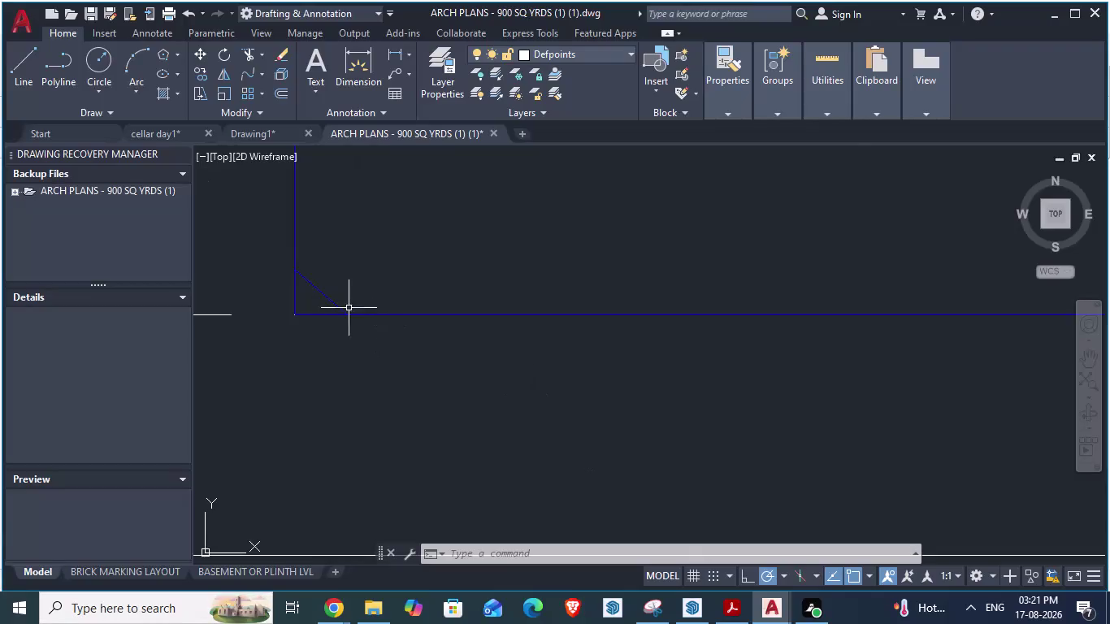
Zoom in and out to frame the boundary wall's lower-left corner.
scroll(down, 3)
scroll(down, 3)
scroll(up, 3)
scroll(down, 3)
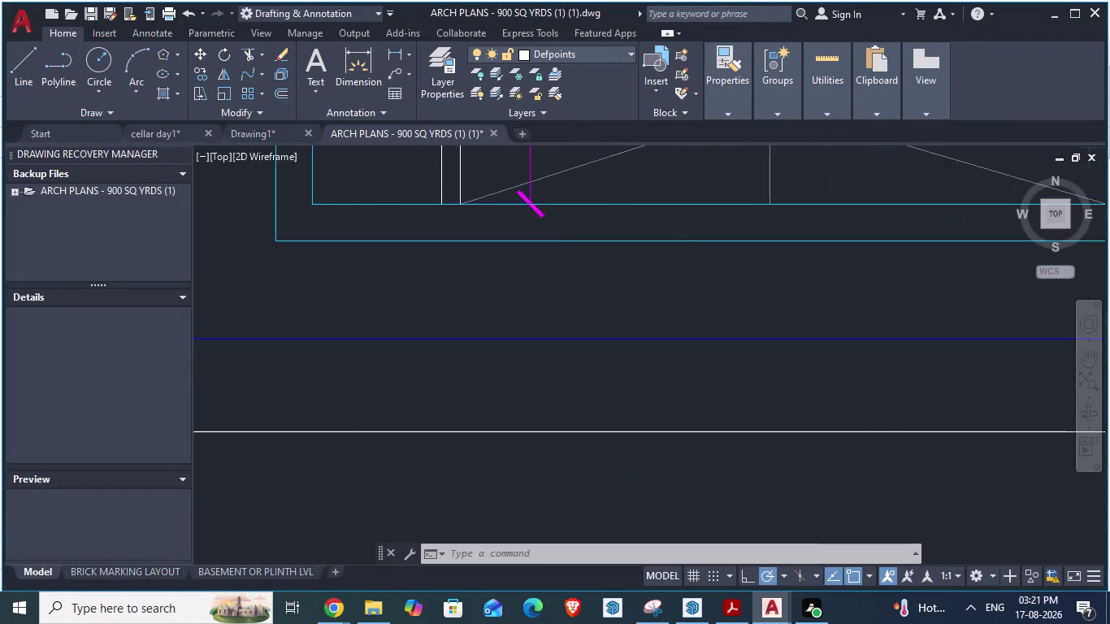
scroll(down, 3)
scroll(up, 3)
scroll(up, 3)
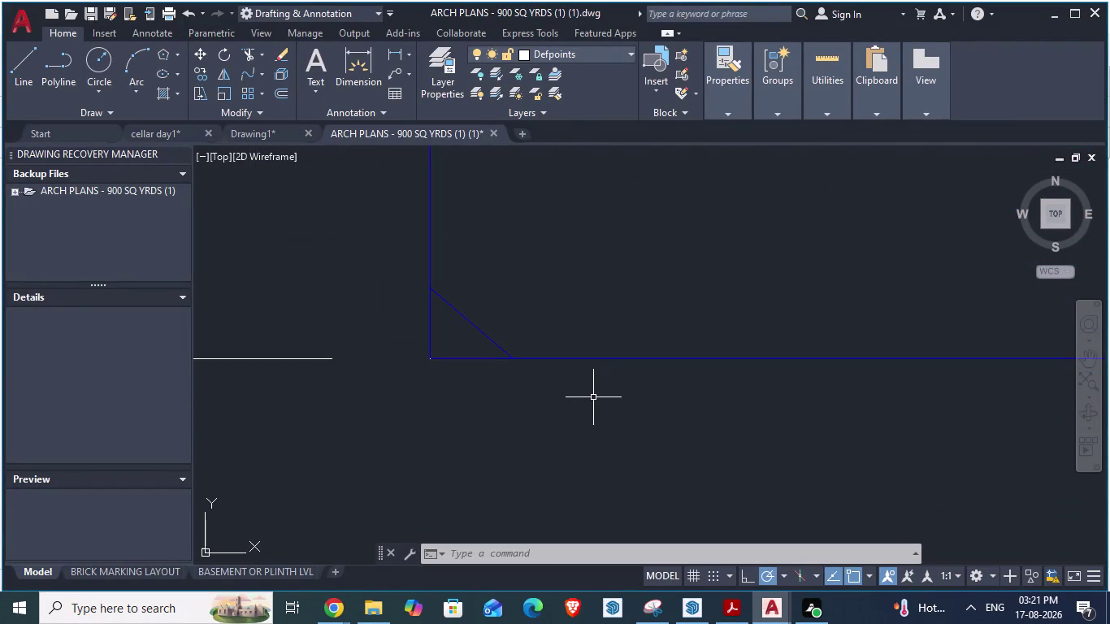
Start CHAMFER again and choose the Distance option.
text(cha)
key(Return)
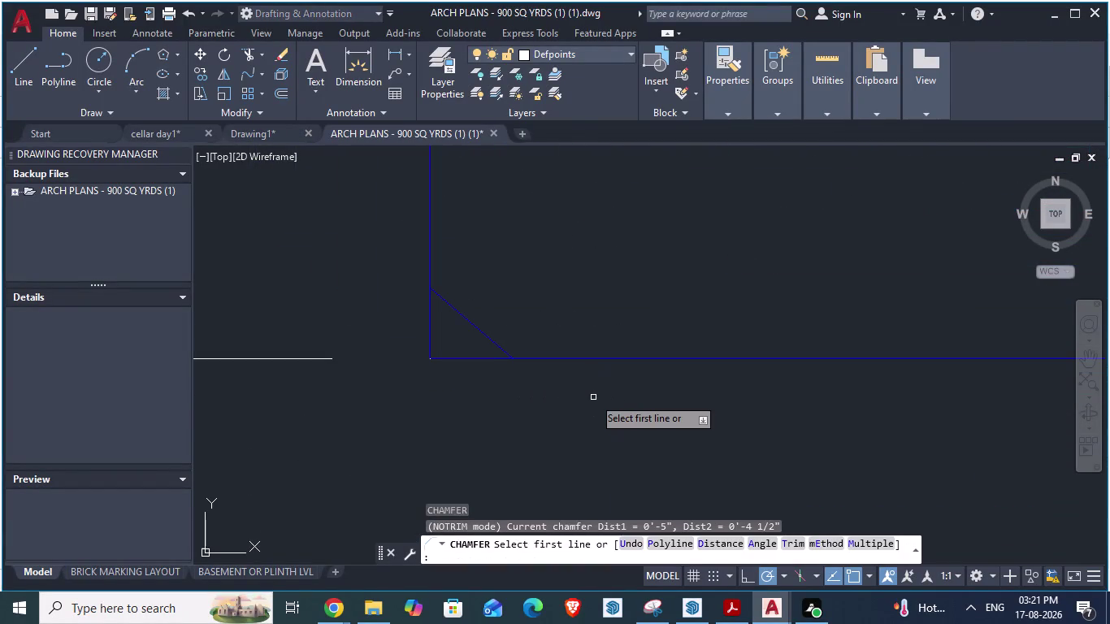
key(d)
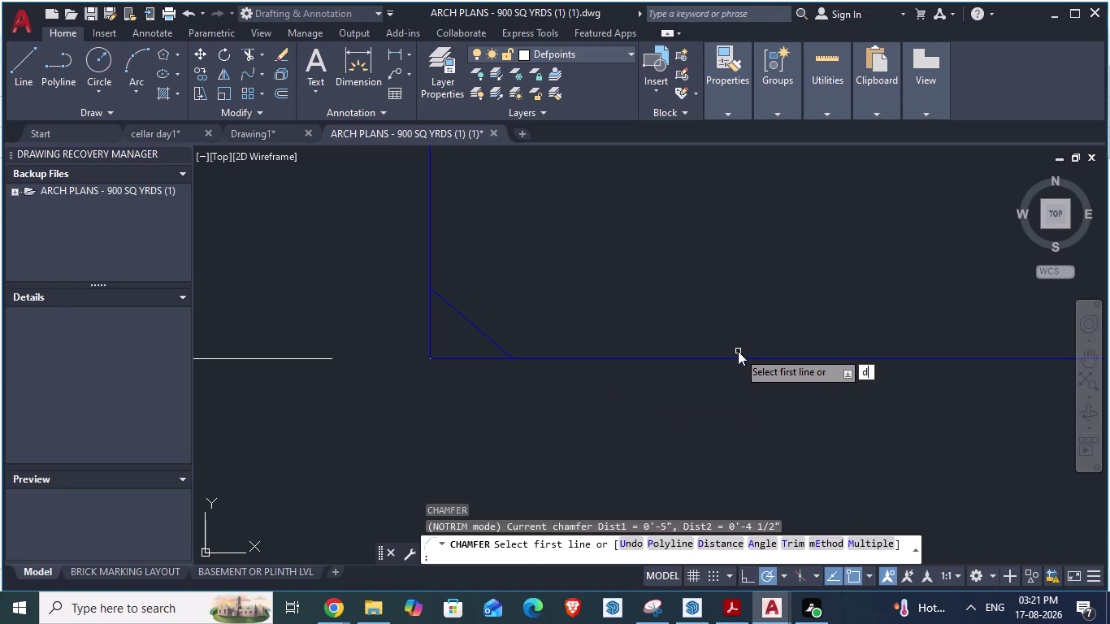
key(Return)
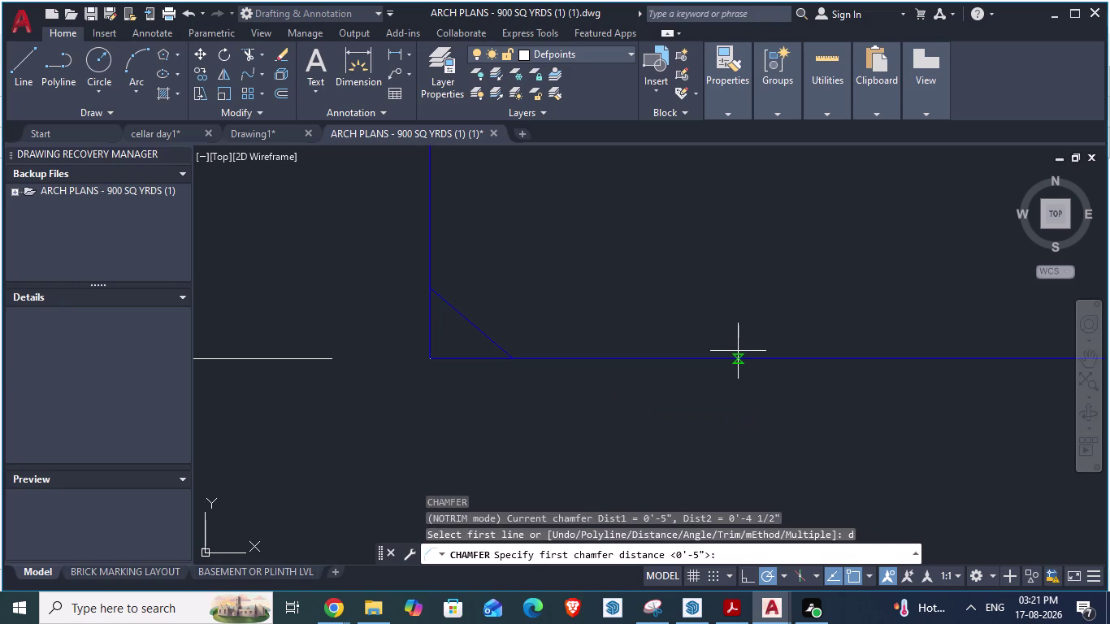
Retry invalid first distance entries, then keep the default 0'-5" first distance.
text(cha)
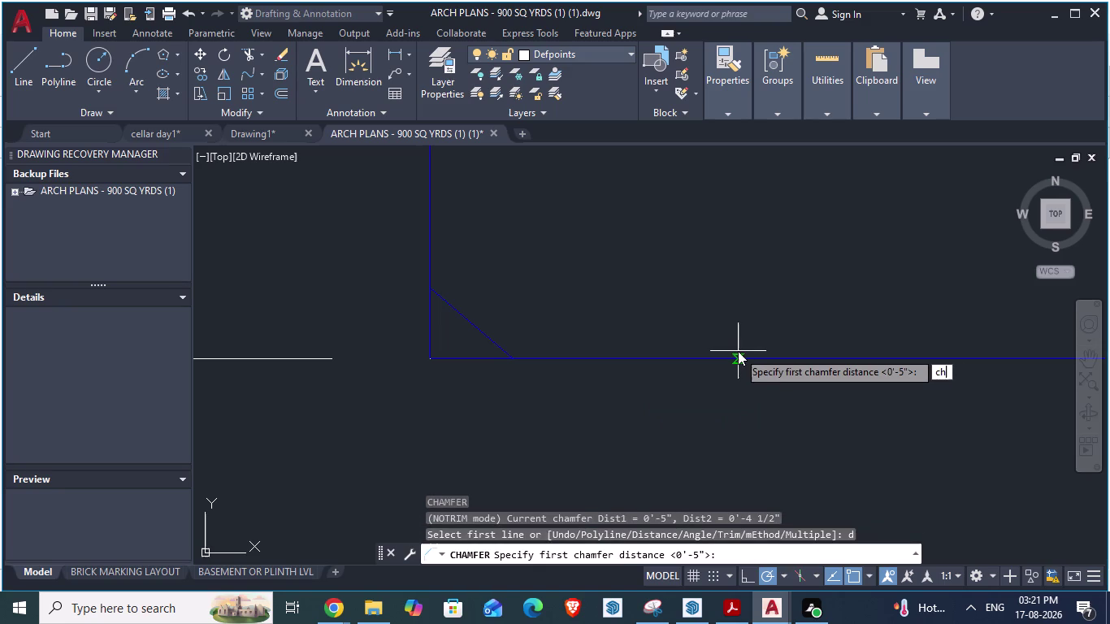
key(Return)
text(tr)
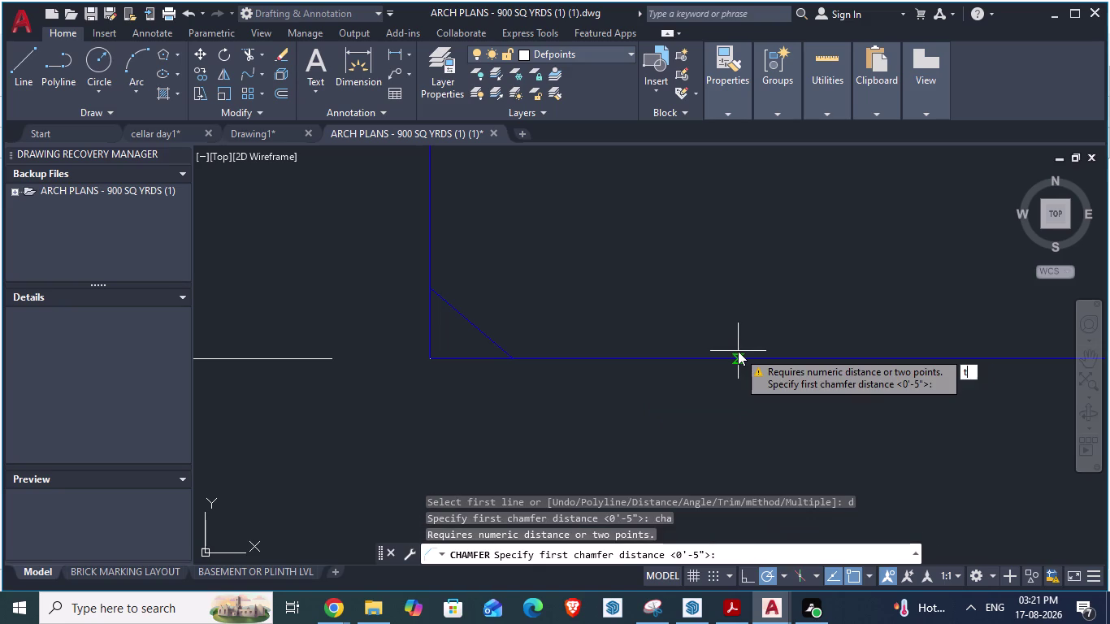
key(Return)
key(Return)
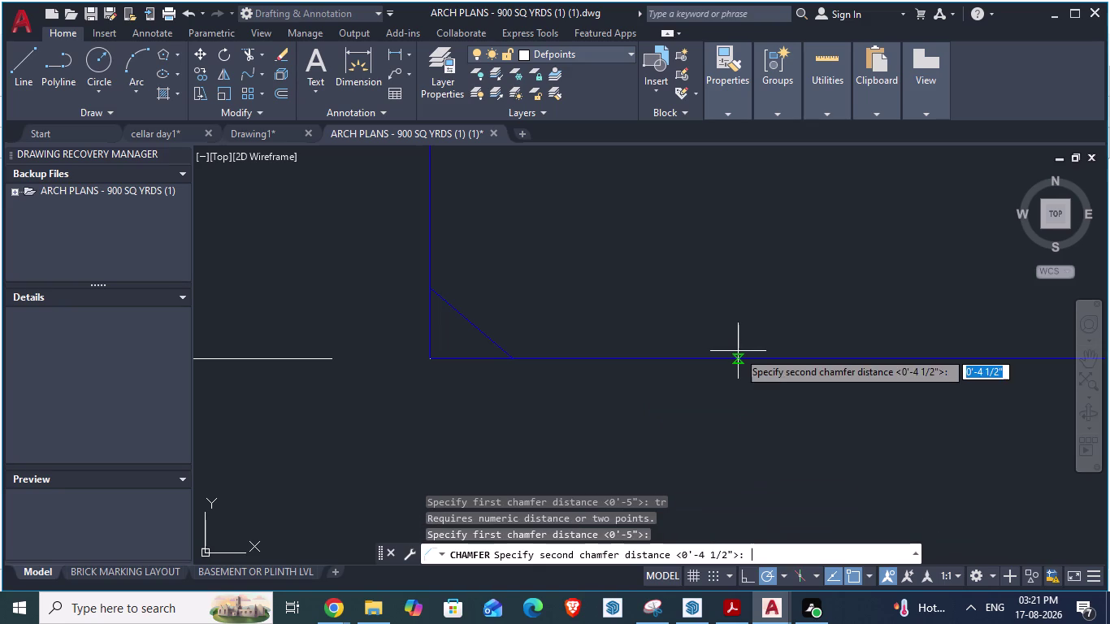
Enter invalid second distances, then cancel the chamfer so no command remains.
text(tr)
key(Return)
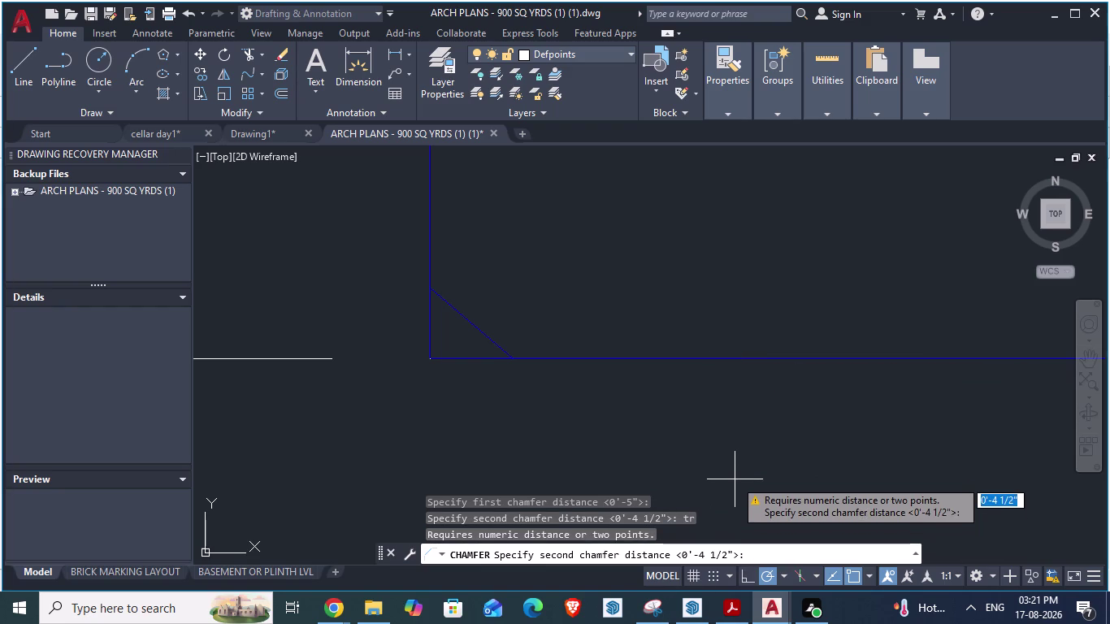
text(cha)
key(Return)
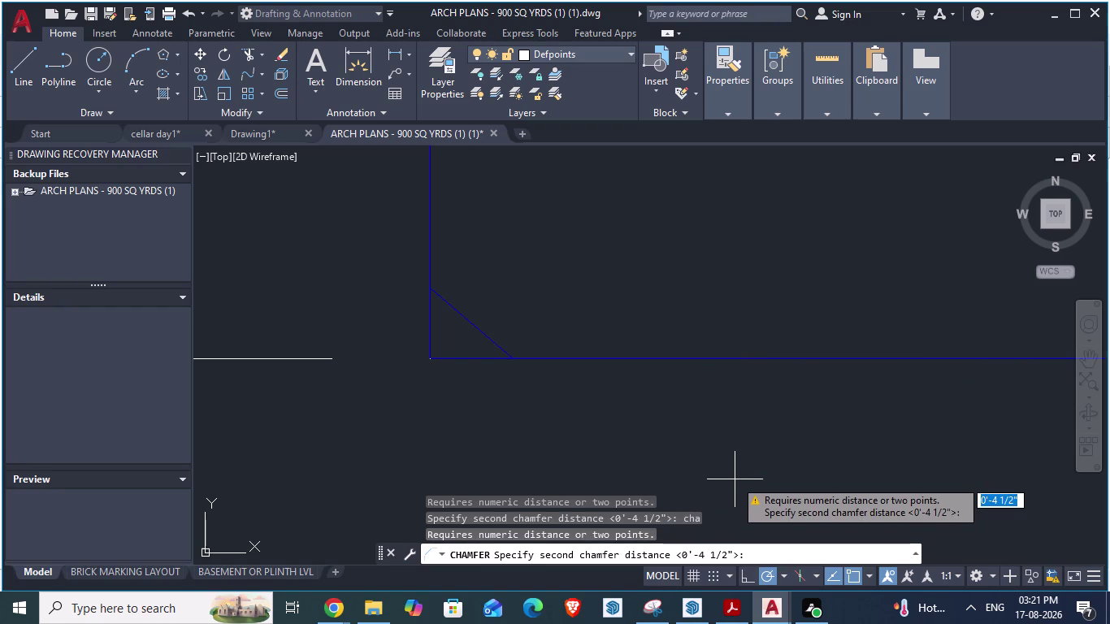
key(Escape)
key(Escape)
key(Escape)
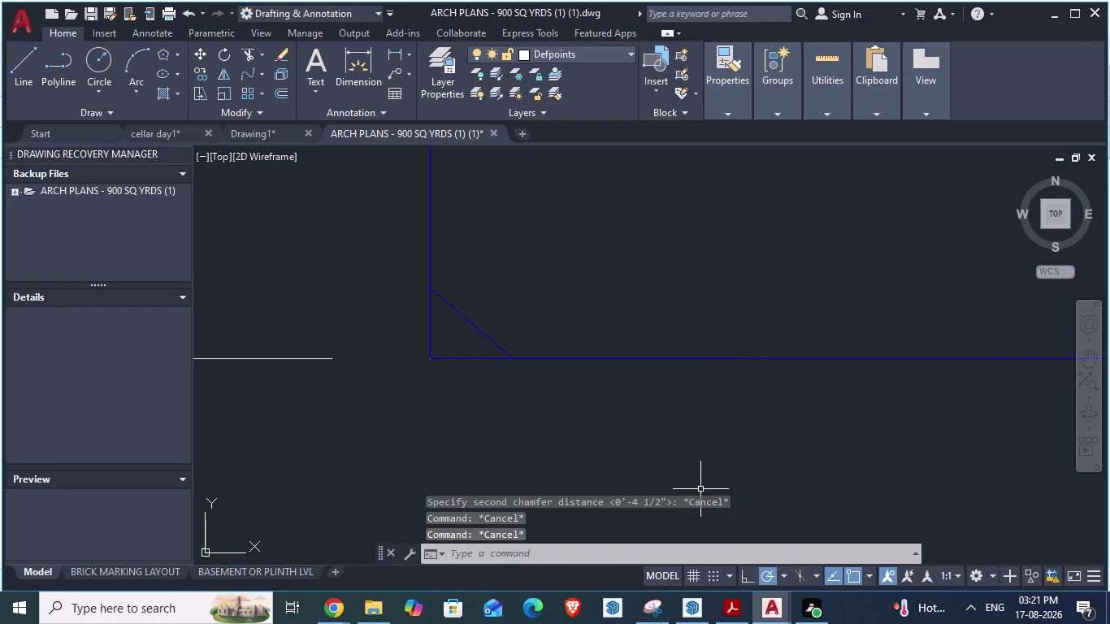
Restart CHAMFER and set Trim mode so the corner lines get trimmed.
text(cha)
key(Return)
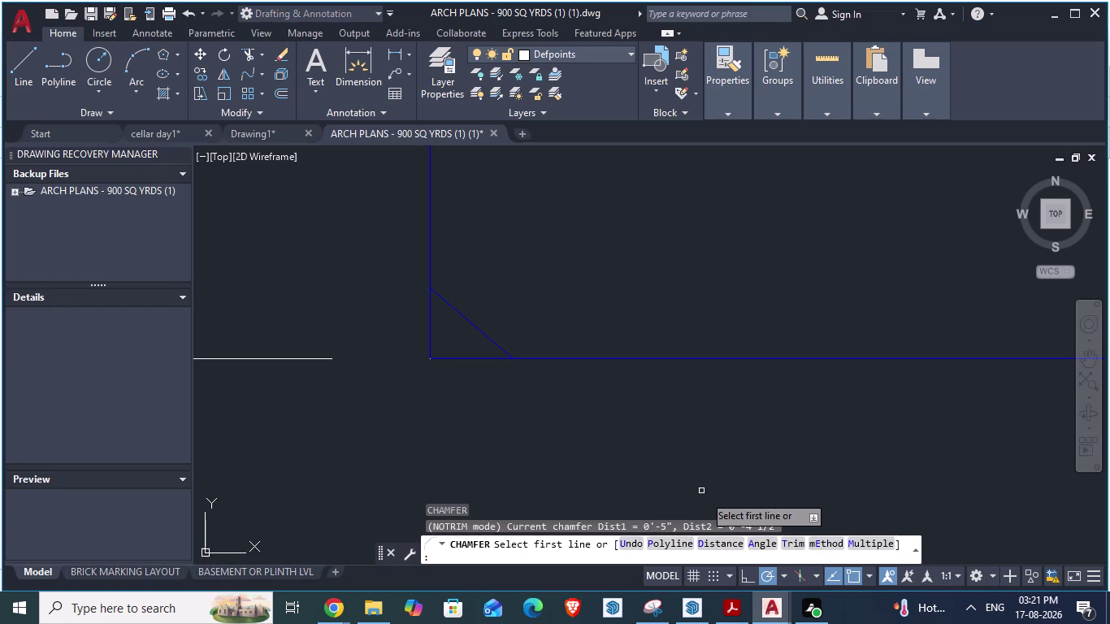
text(tr)
key(Return)
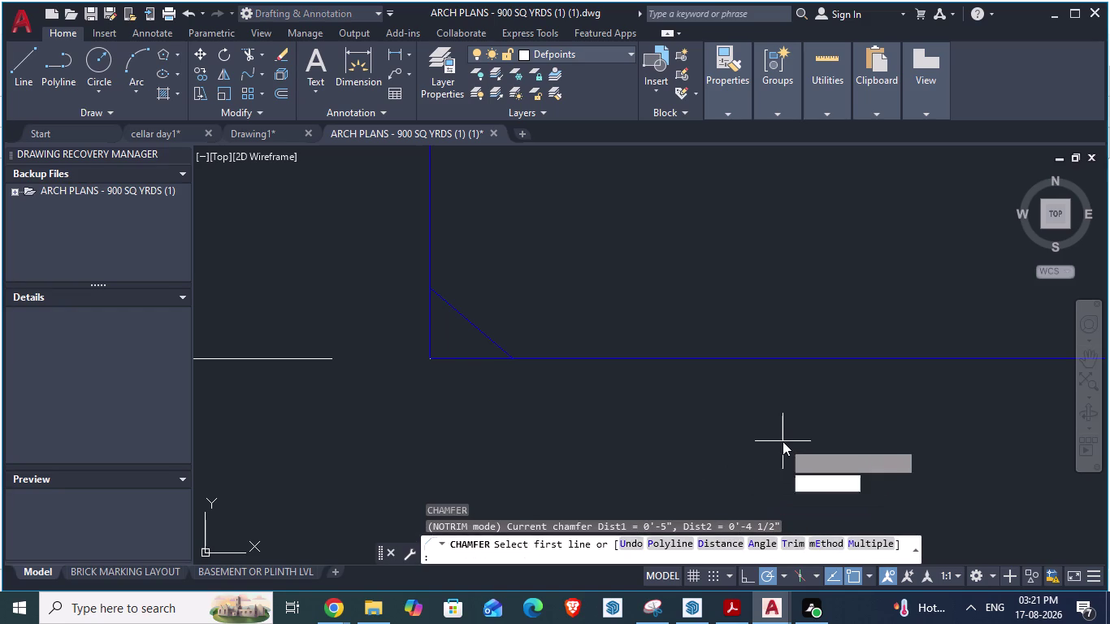
drag(807, 484, 783, 442)
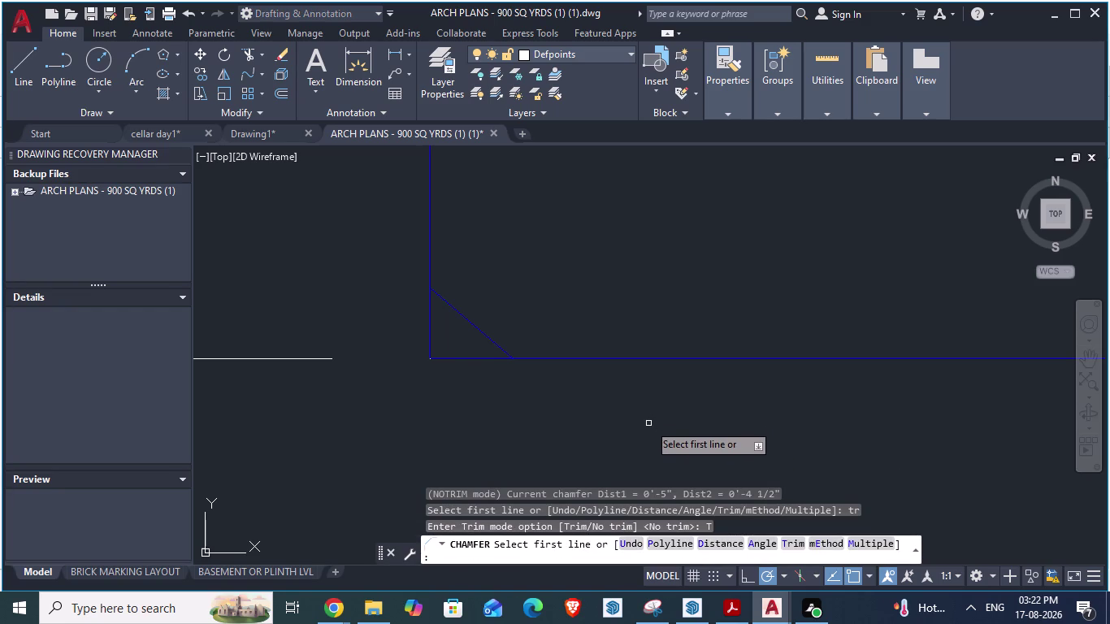
Chamfer the vertical and bottom wall lines at 0'-5" and 0'-4 1/2".
key(d)
key(Return)
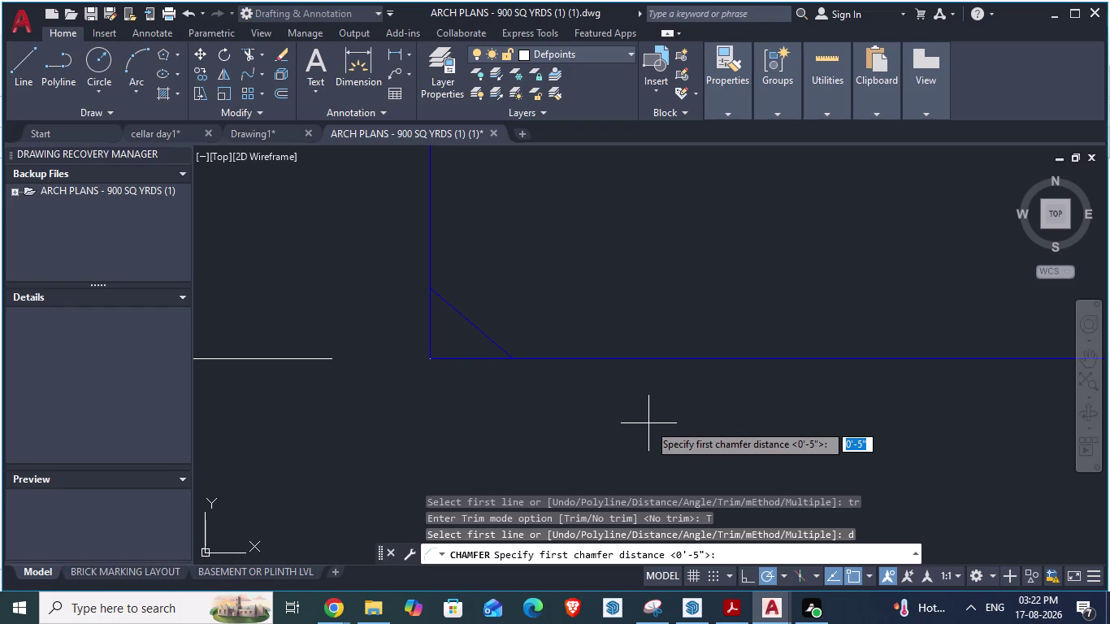
key(Return)
key(Return)
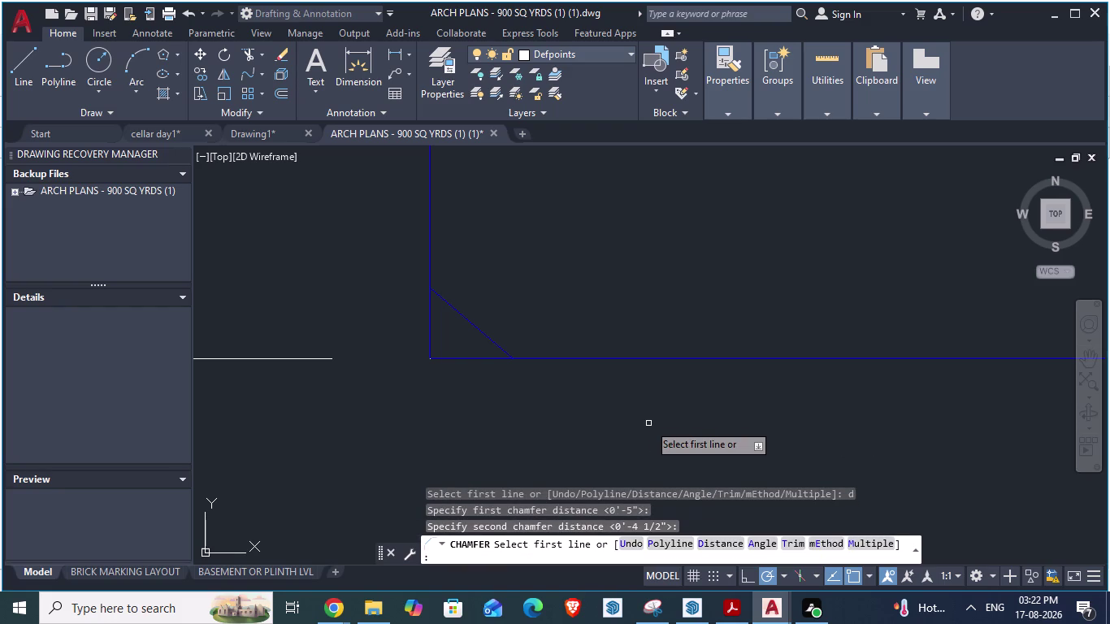
click(429, 264)
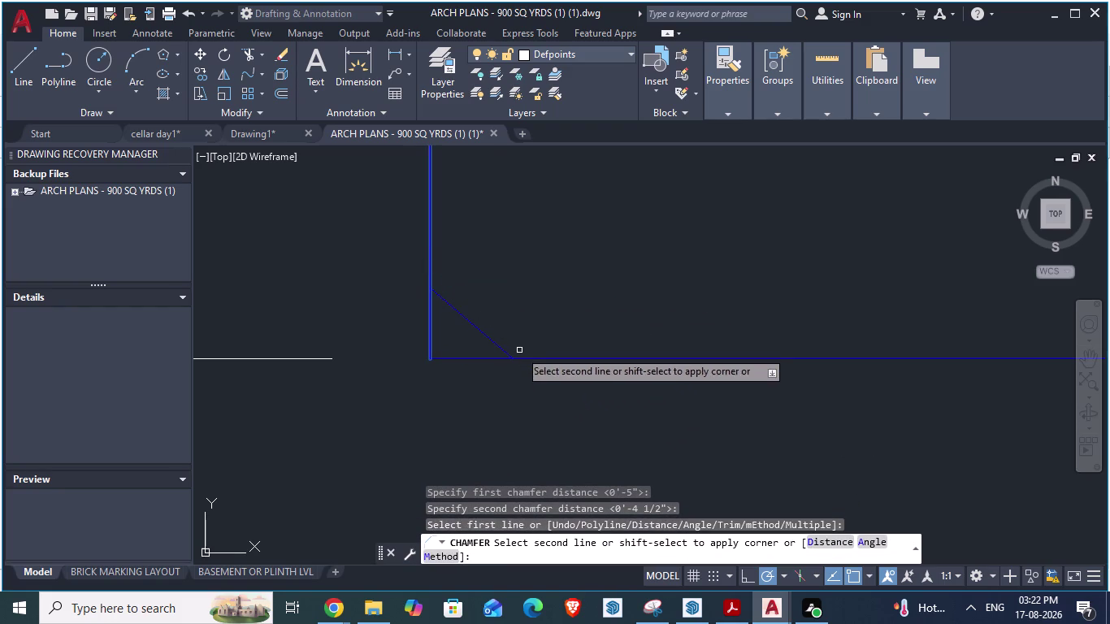
click(530, 359)
scroll(down, 3)
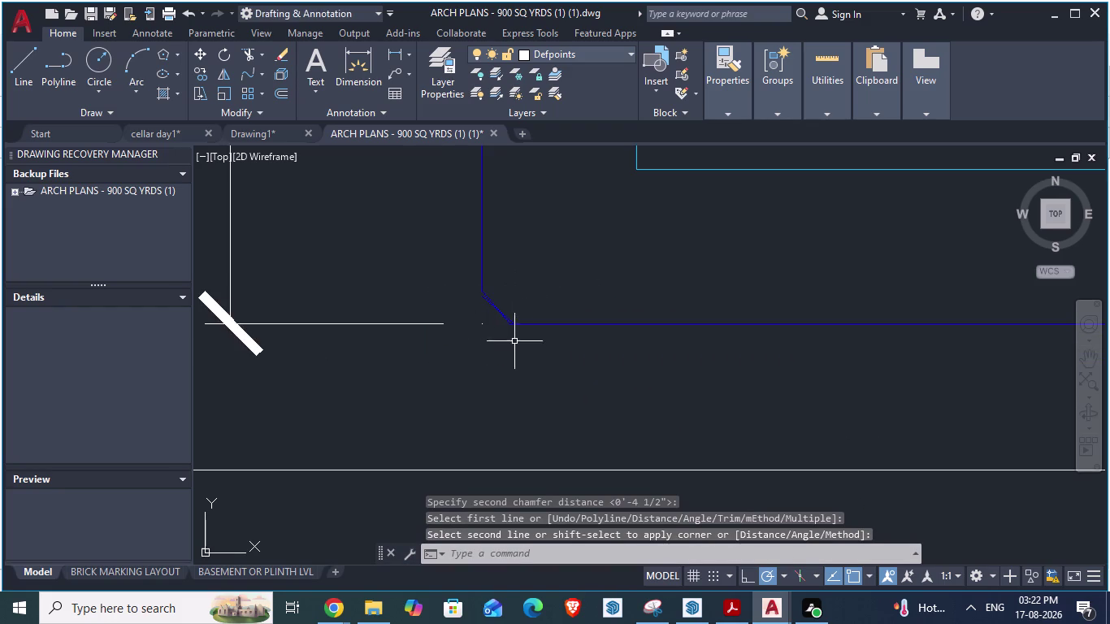
scroll(up, 3)
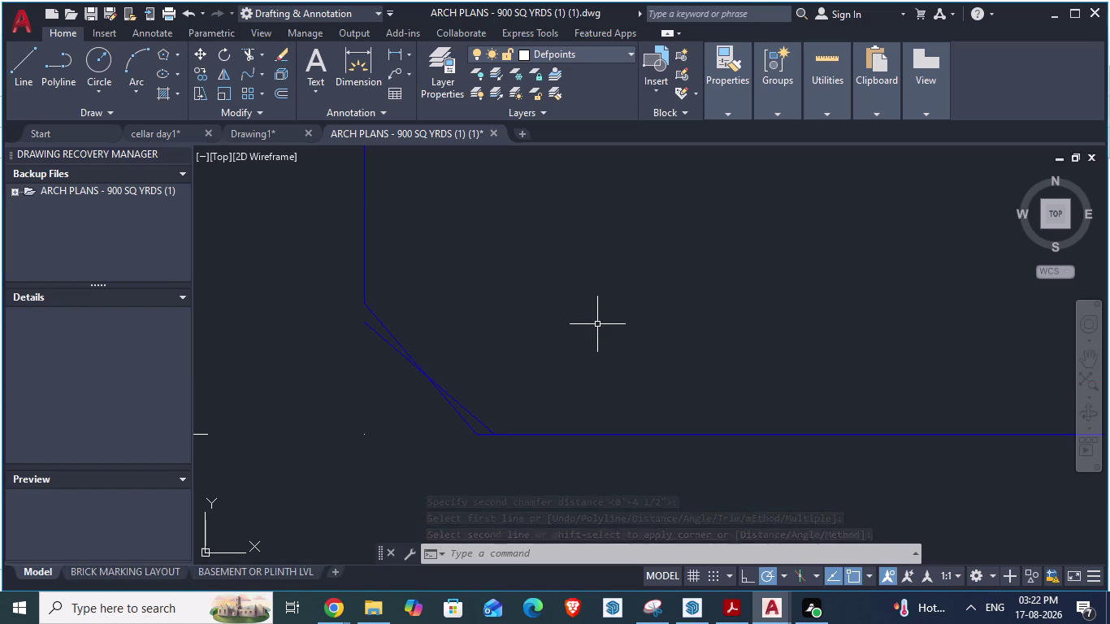
key(Escape)
scroll(down, 3)
scroll(down, 3)
scroll(up, 3)
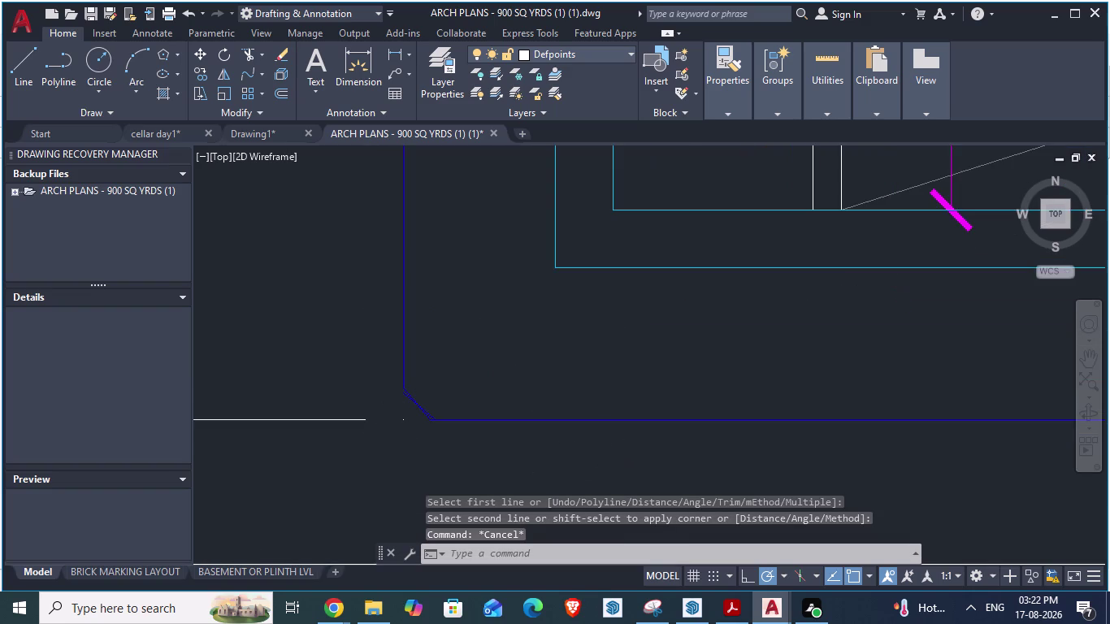
scroll(down, 3)
scroll(down, 3)
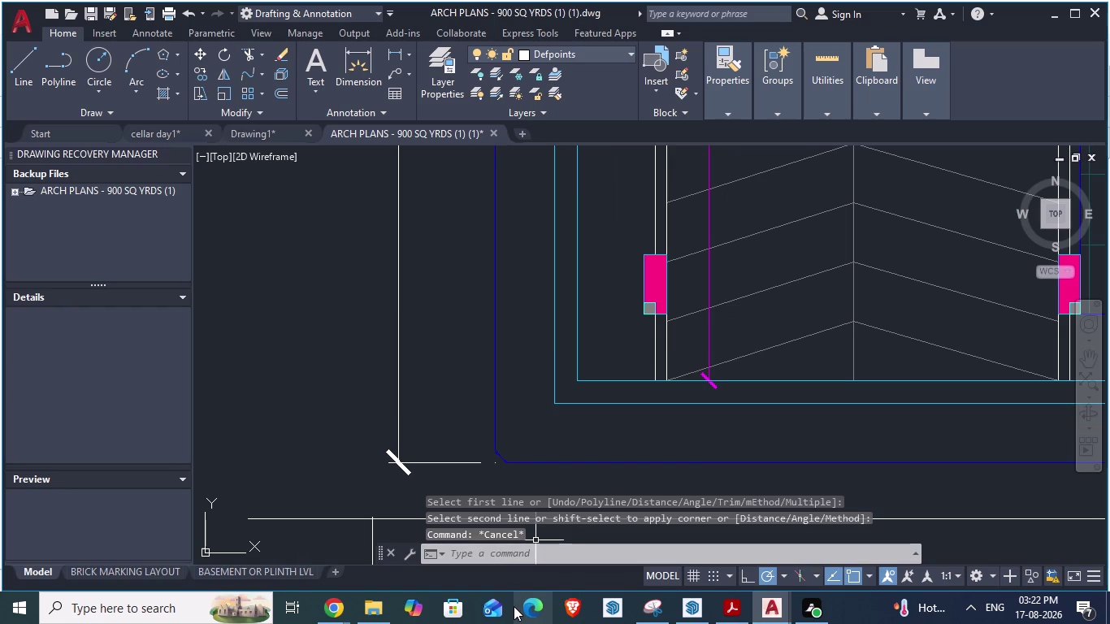
scroll(down, 3)
scroll(down, 3)
scroll(down, 3)
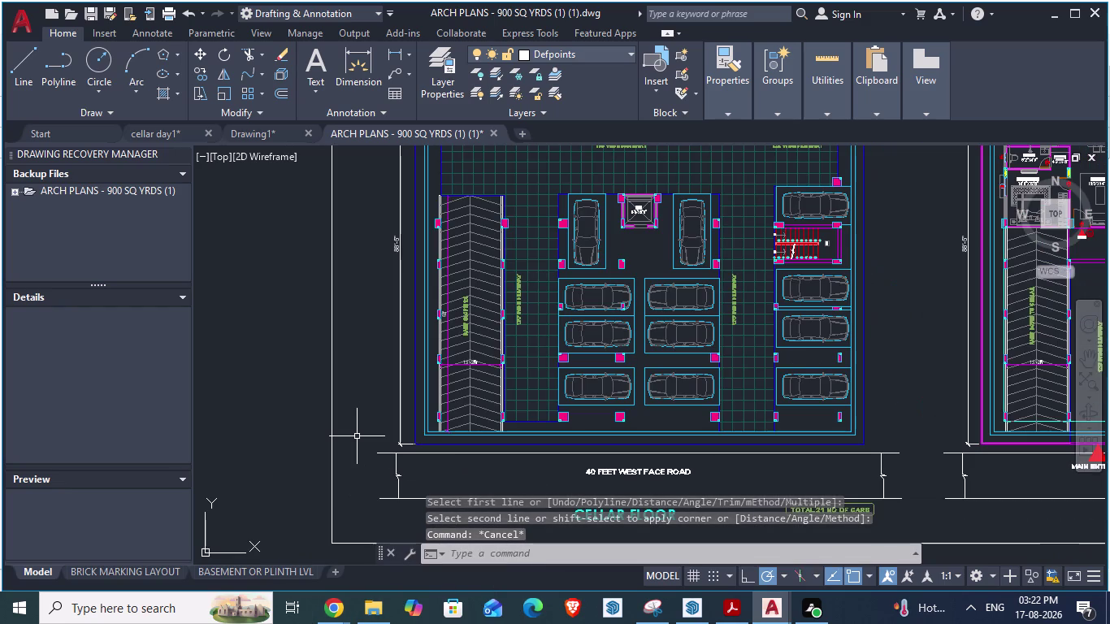